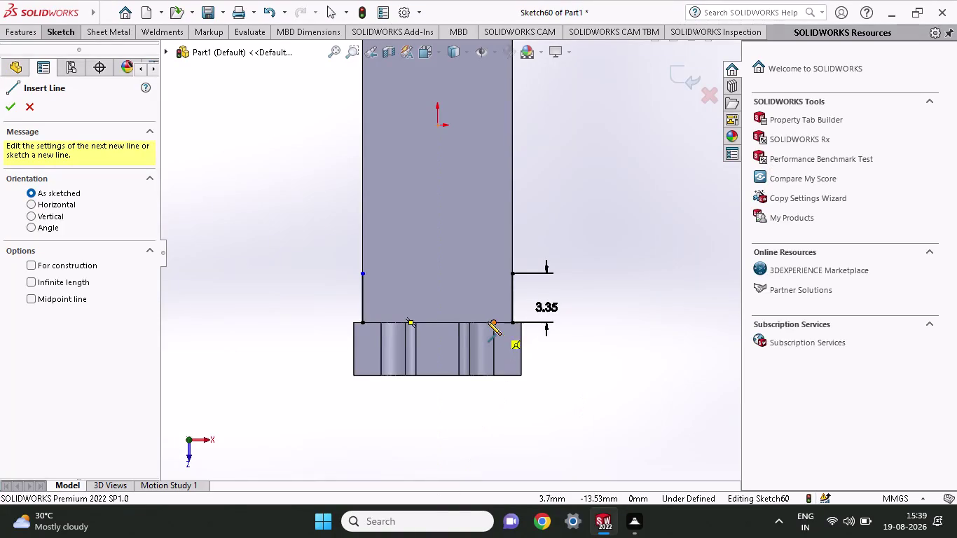
Zoom in on the bottom face edge beneath the 3.35 dimension in Sketch60.
scroll(down, 3)
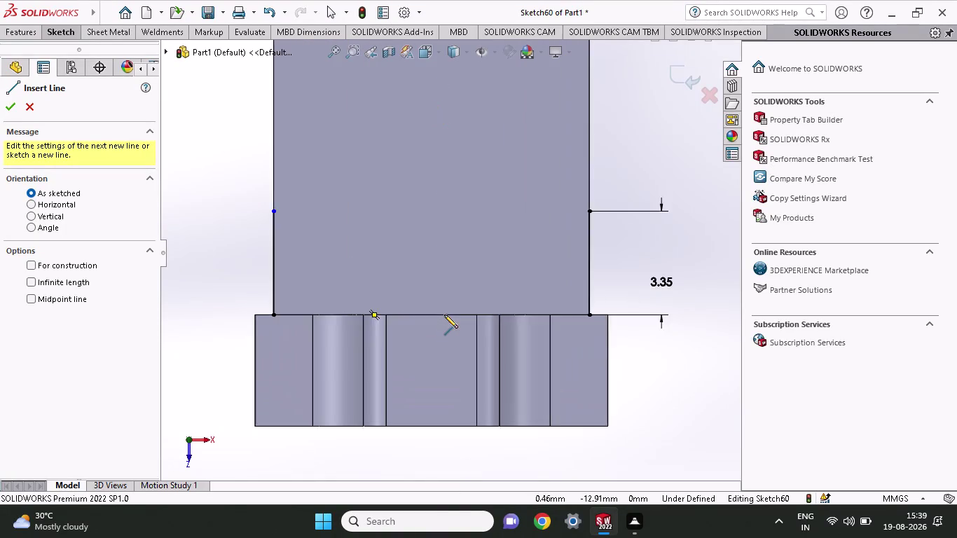
scroll(down, 3)
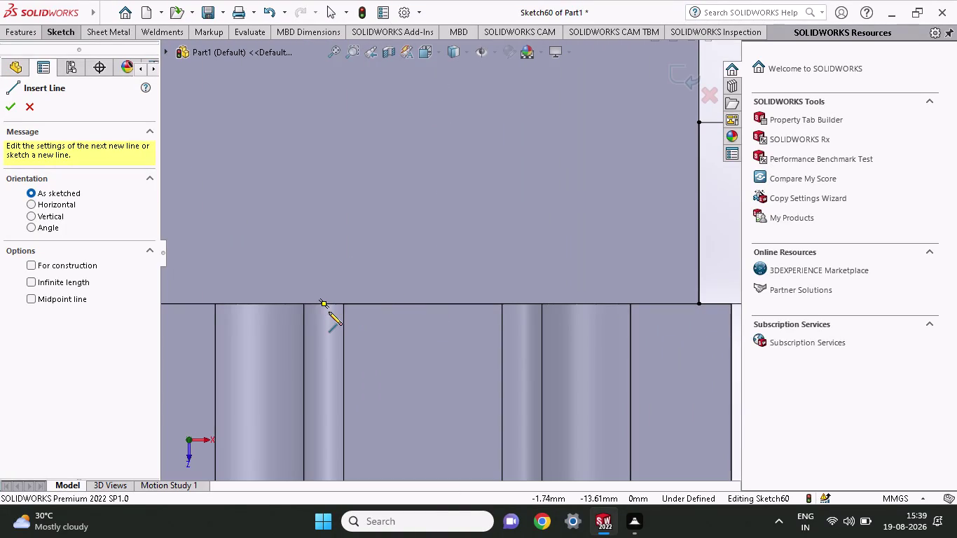